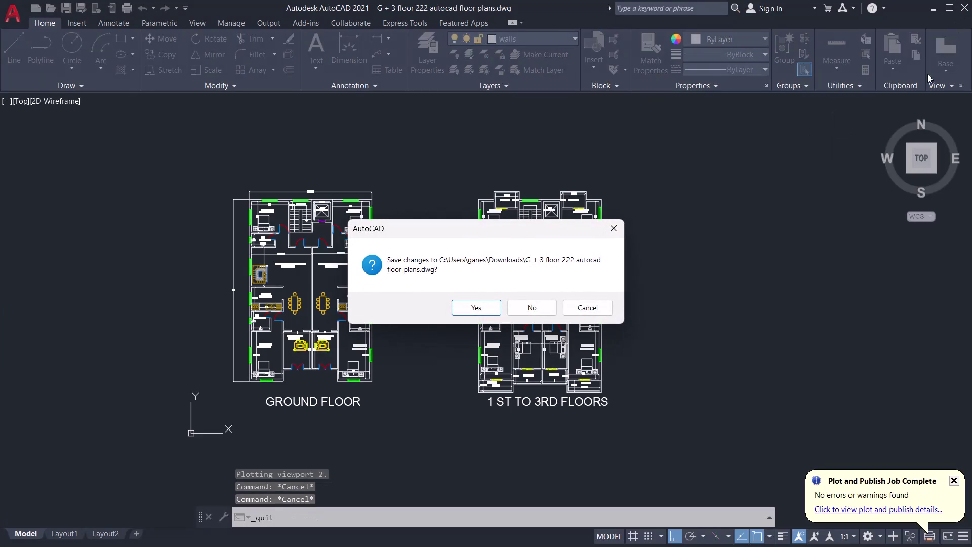
Answer Yes to save 'G + 3 floor 222 autocad floor plans', then 'Autocad Blocks (2)'.
click(480, 305)
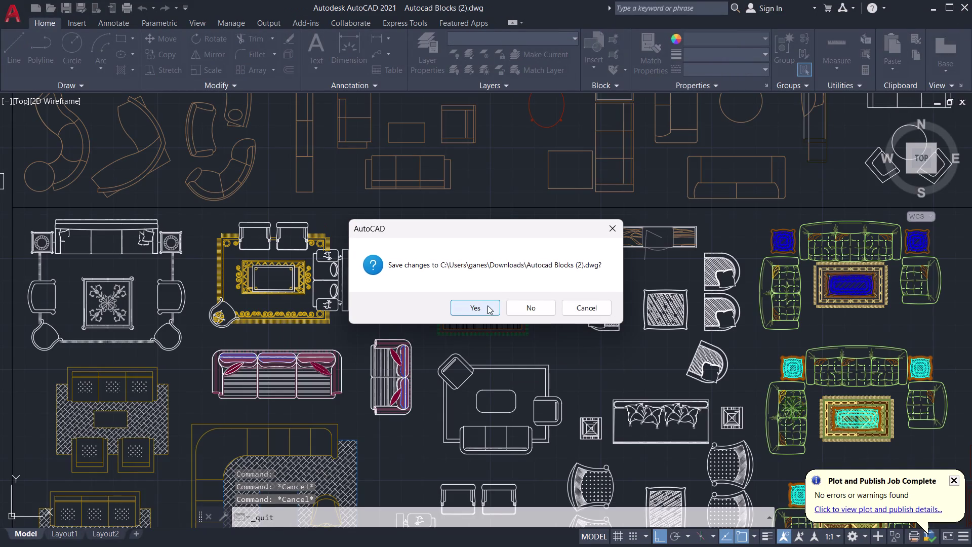
click(536, 311)
scroll(down, 3)
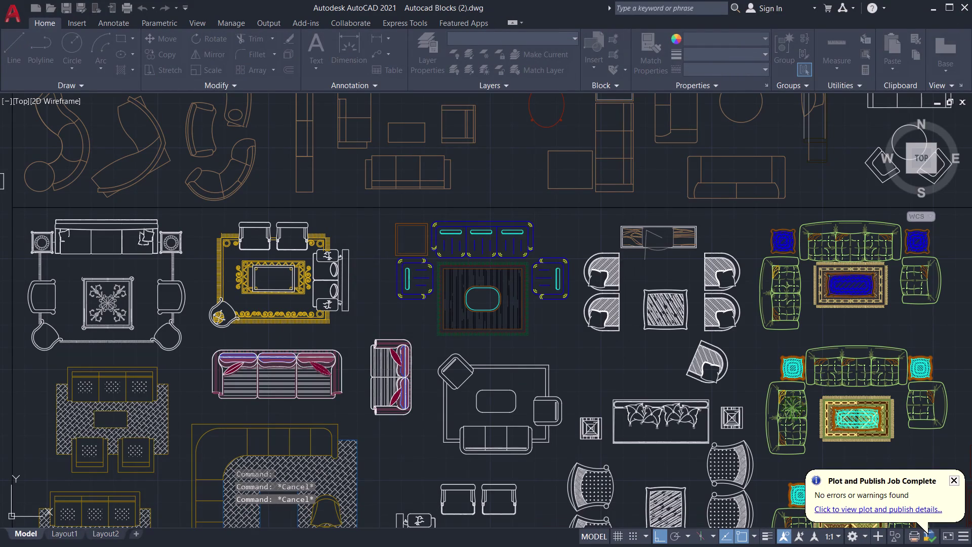